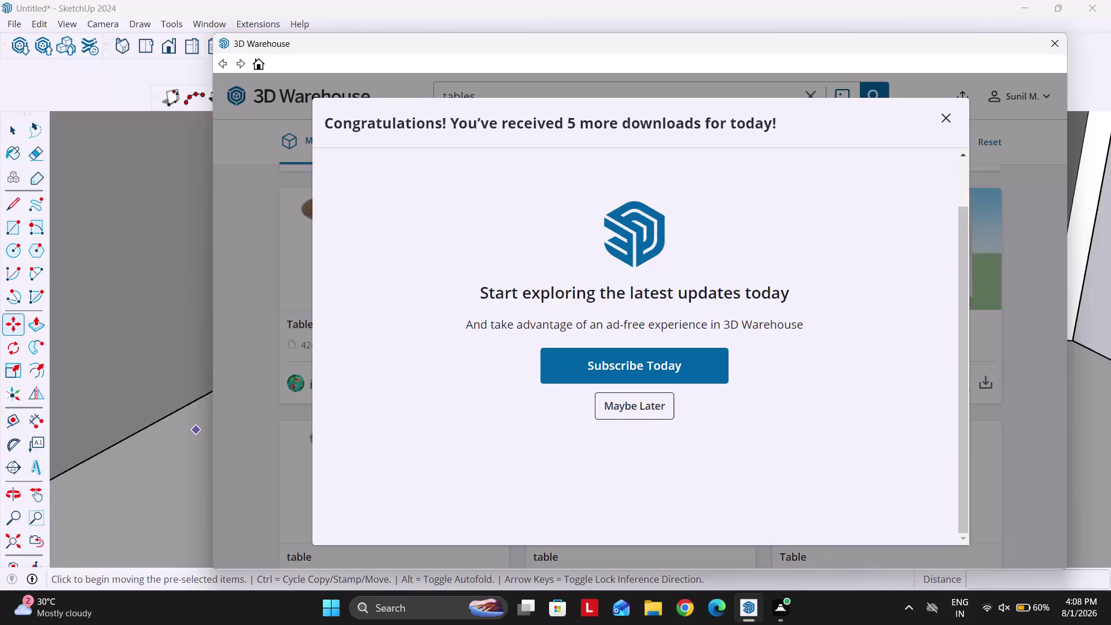
Dismiss the 3D Warehouse subscription pop-up with "Maybe Later" to return to the table results.
click(949, 113)
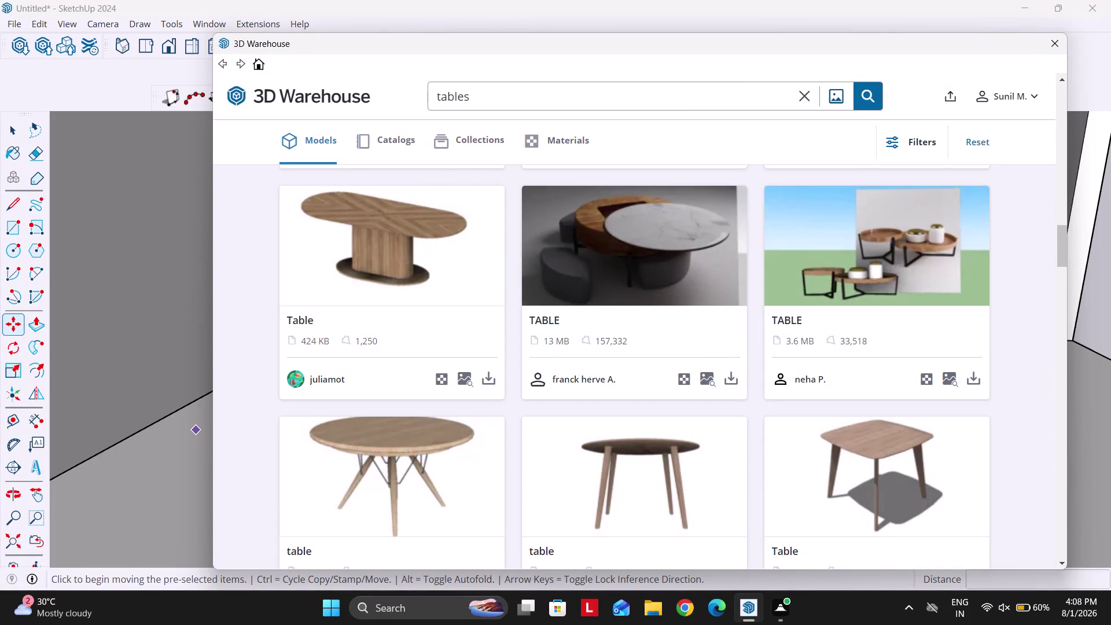